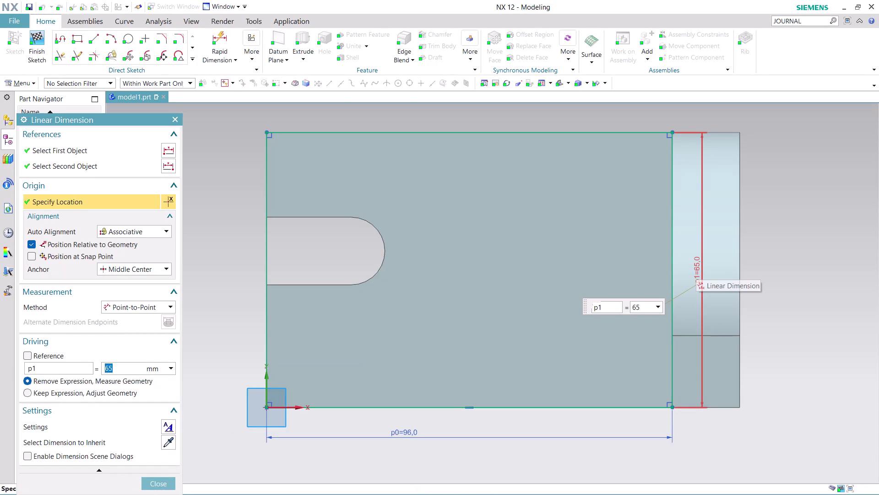
Change dimension p1 to 64 mm so the rectangle is 96 by 64 mm, and finish the sketch.
text(64)
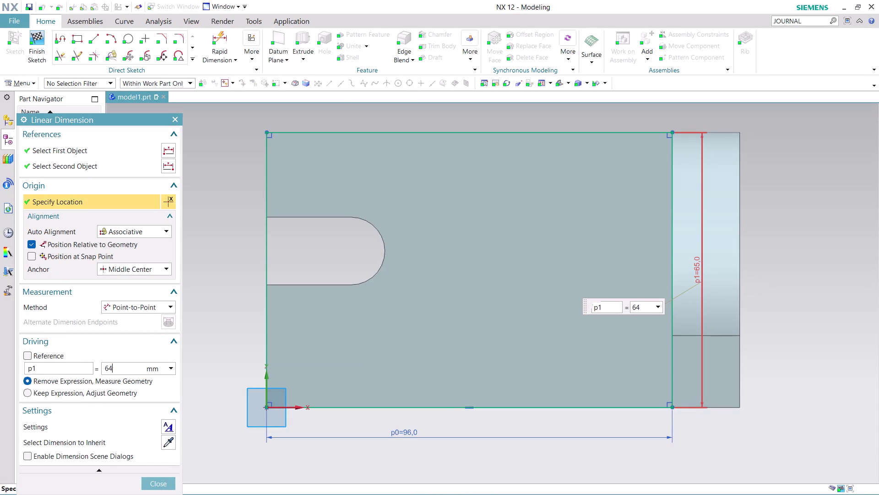
key(Return)
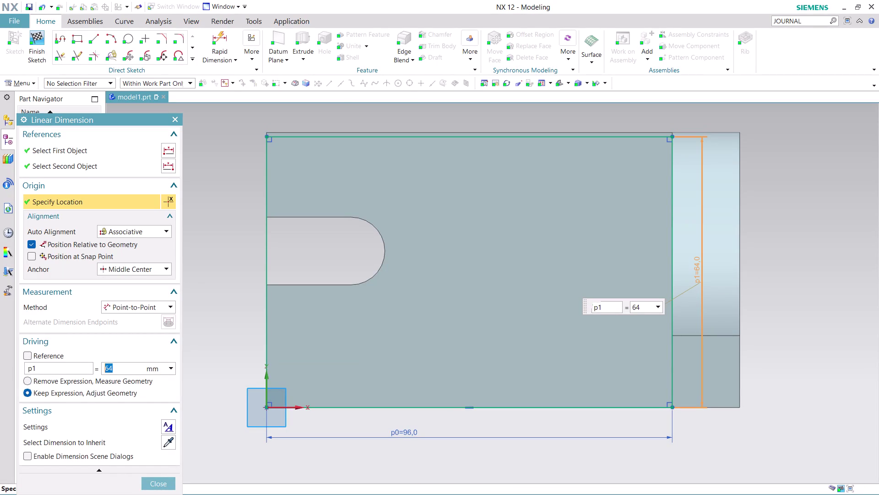
click(153, 484)
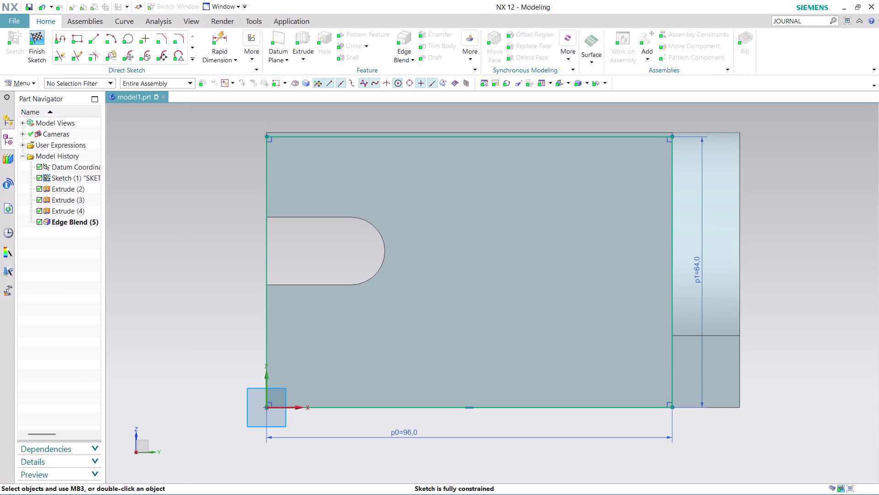
click(37, 48)
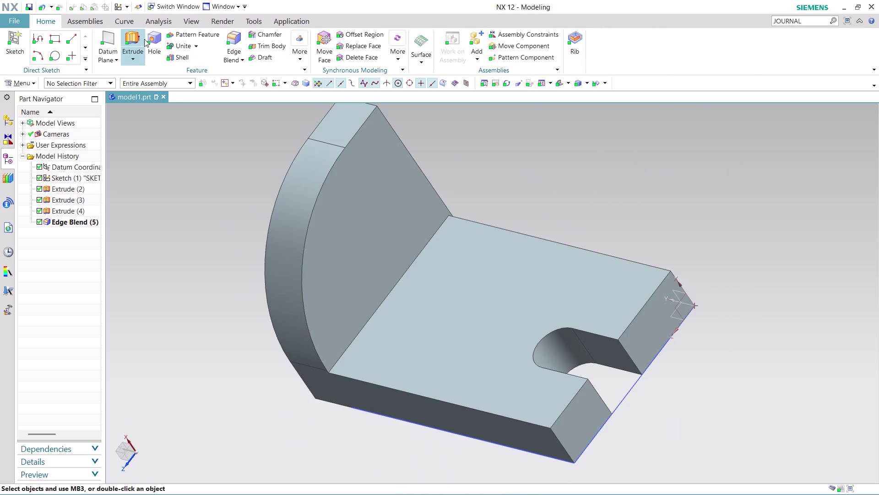
Start an Extrude and sketch on the bracket's top face, picked via QuickPick as Face of Extrude(2).
click(125, 39)
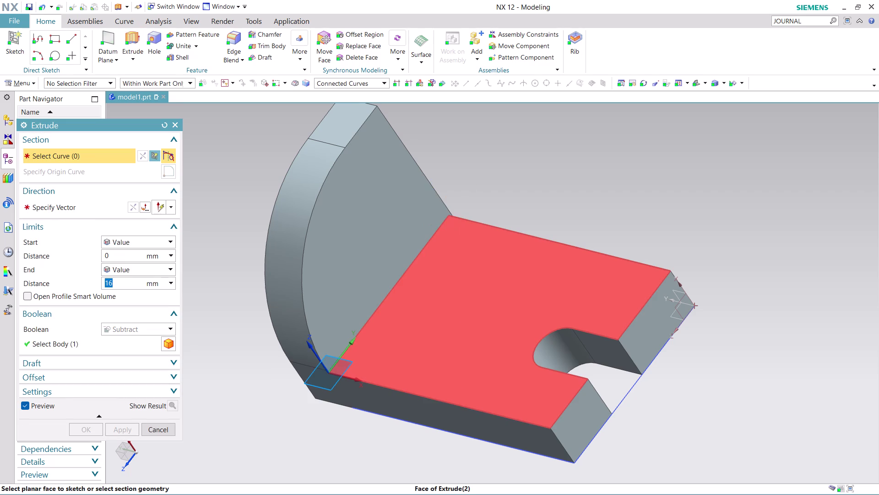
click(476, 329)
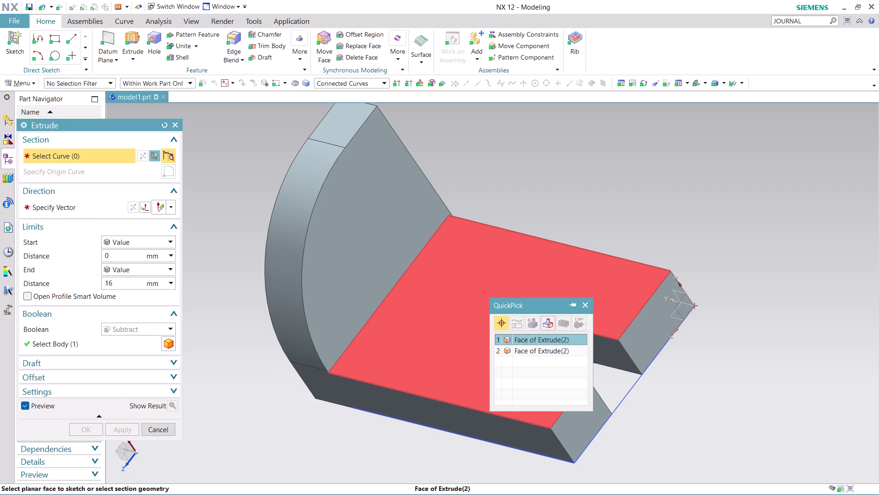
click(519, 339)
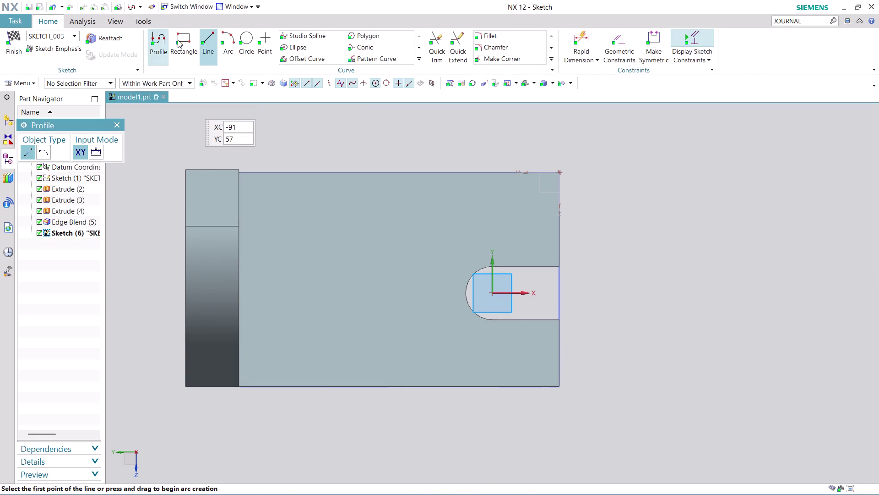
Draw a 39 by 40 mm rectangle from the face's top edge, then start dimensioning its bottom edge.
click(178, 40)
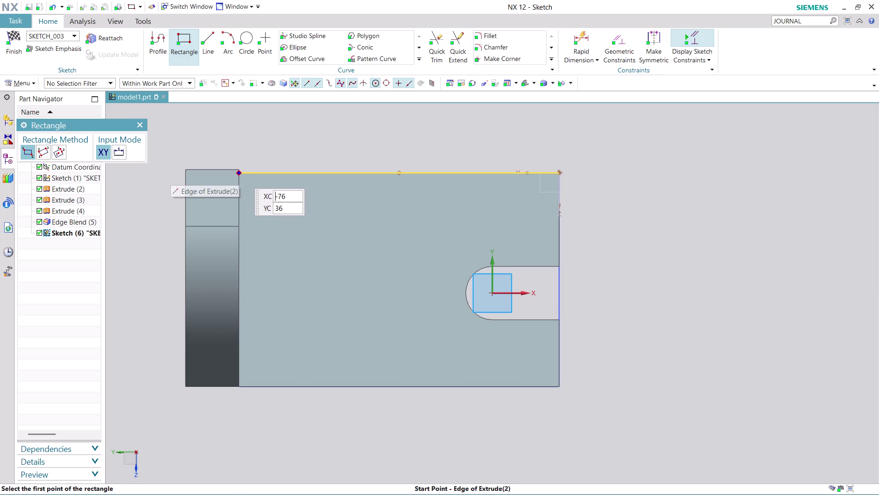
click(240, 173)
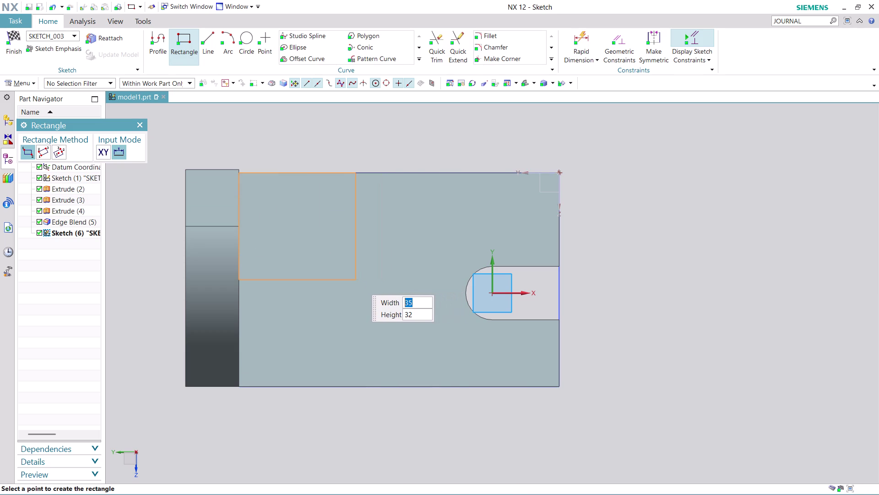
text(39)
key(Tab)
text(4)
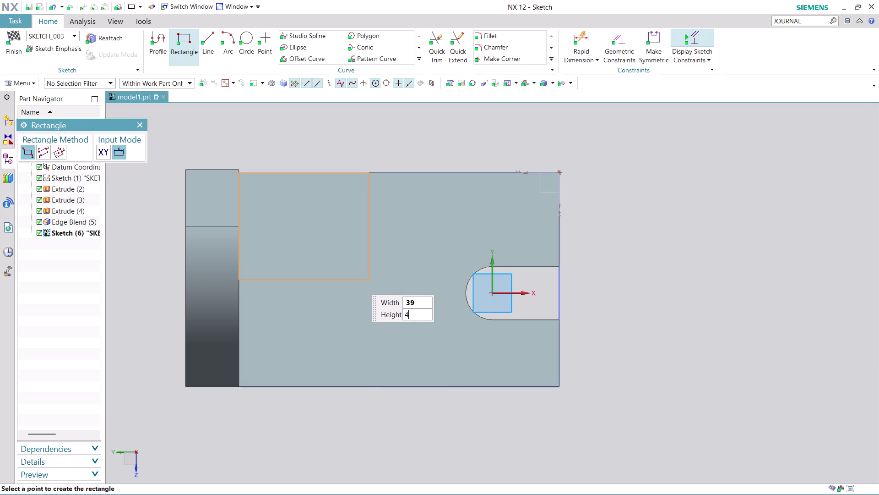
text(0)
key(Return)
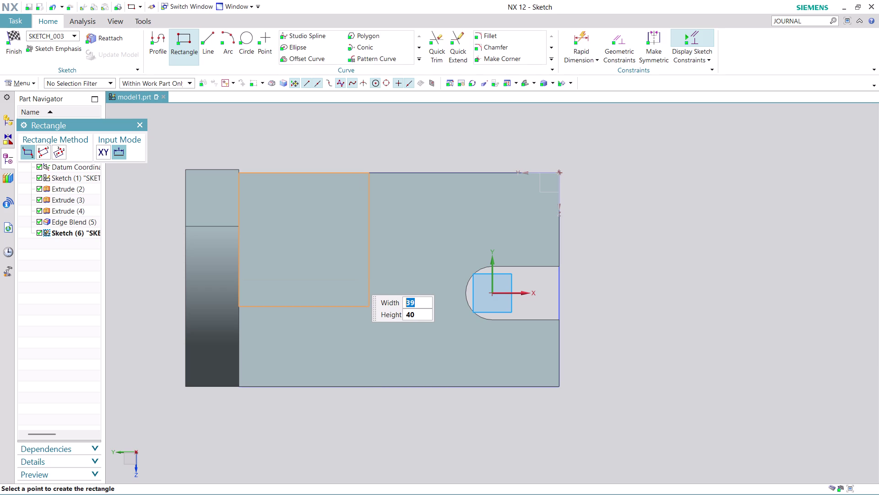
click(357, 280)
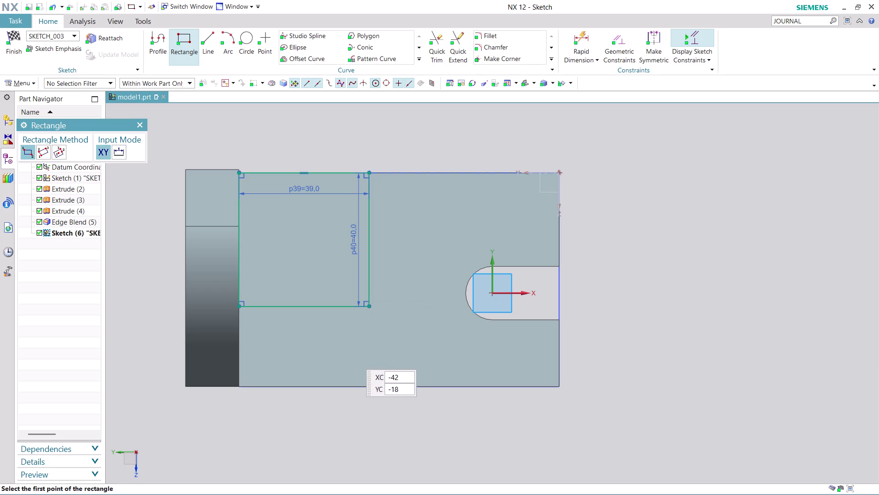
click(578, 32)
click(335, 306)
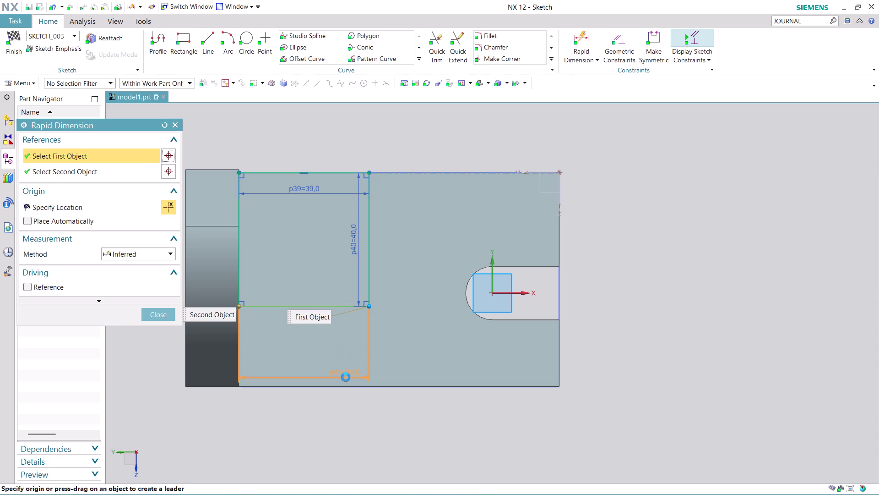
click(348, 385)
click(422, 349)
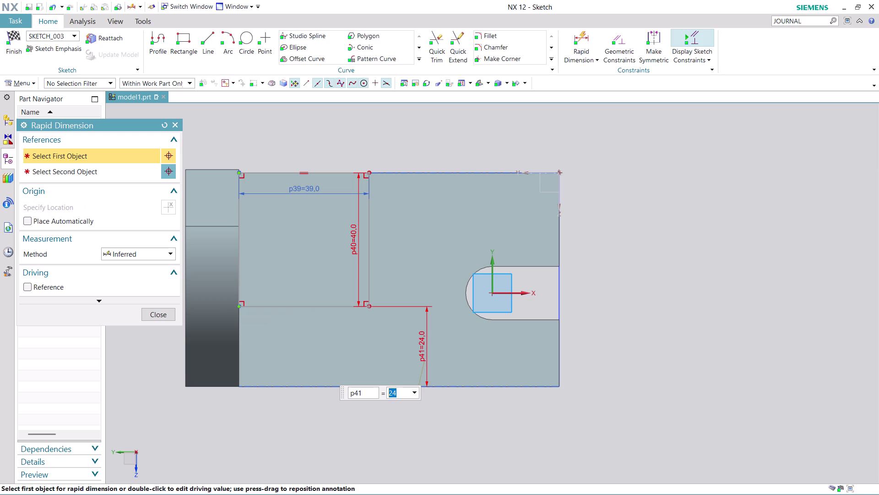
key(Escape)
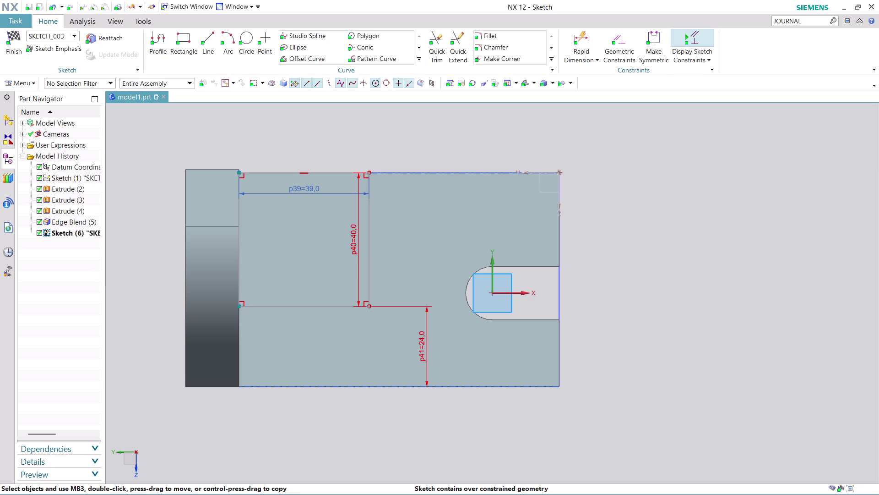
right_click(421, 349)
click(456, 308)
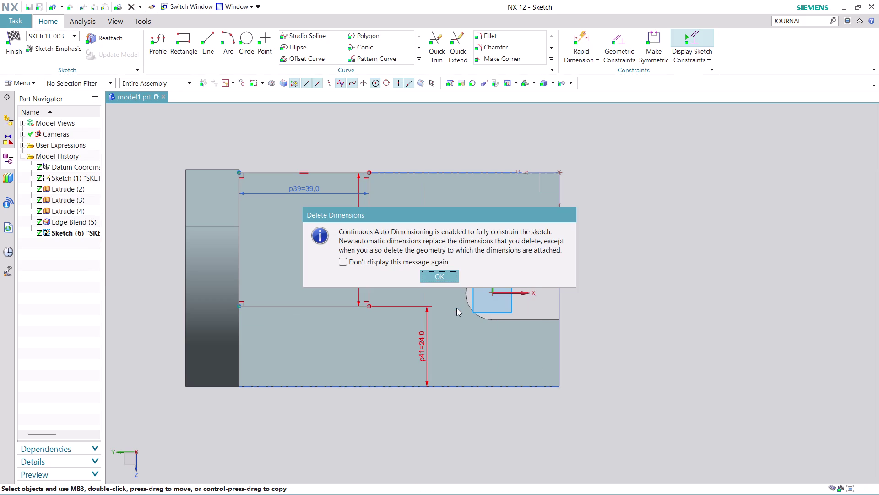
click(443, 276)
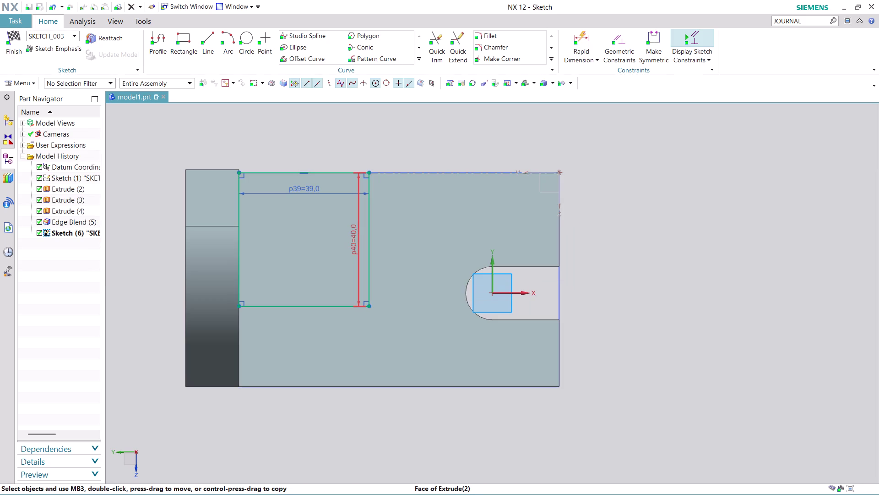
double_click(353, 236)
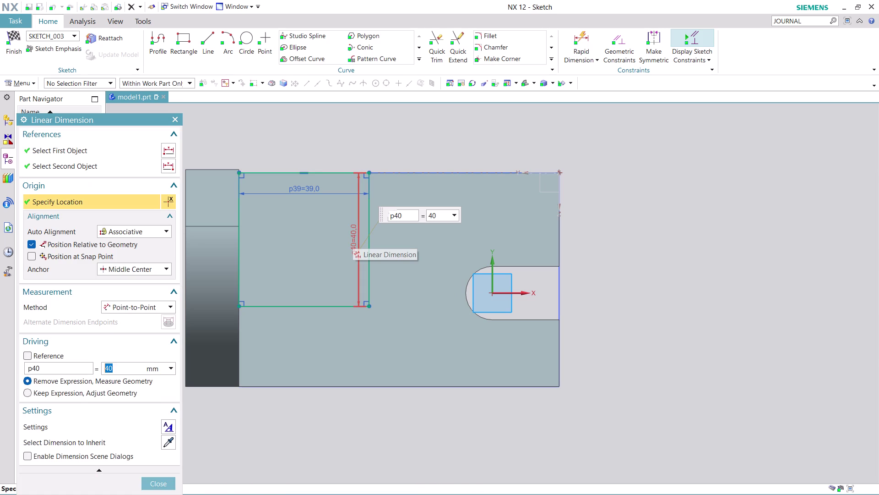
Change the rectangle height from 40 to 42 mm and finish the sketch, returning to Extrude.
text(42)
key(Return)
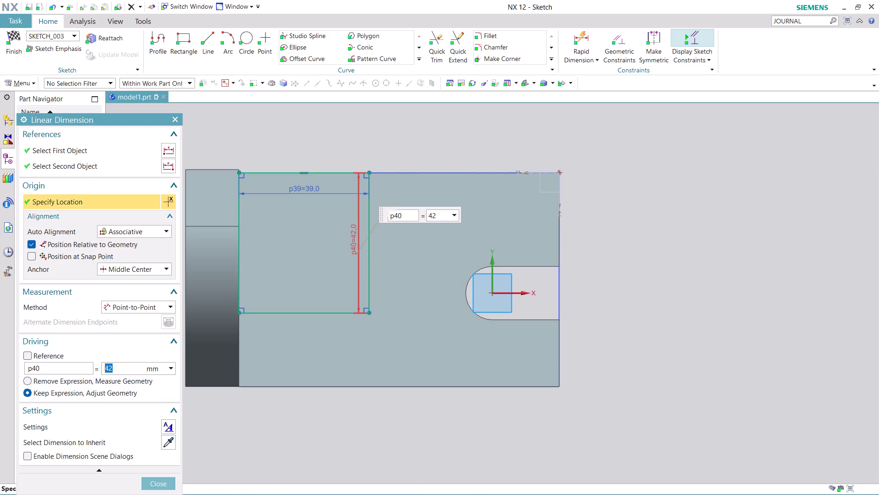
click(158, 482)
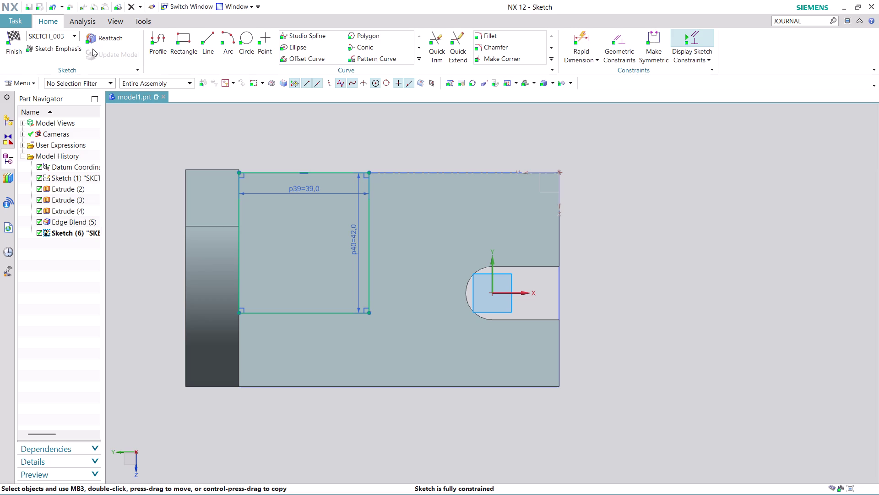
click(16, 47)
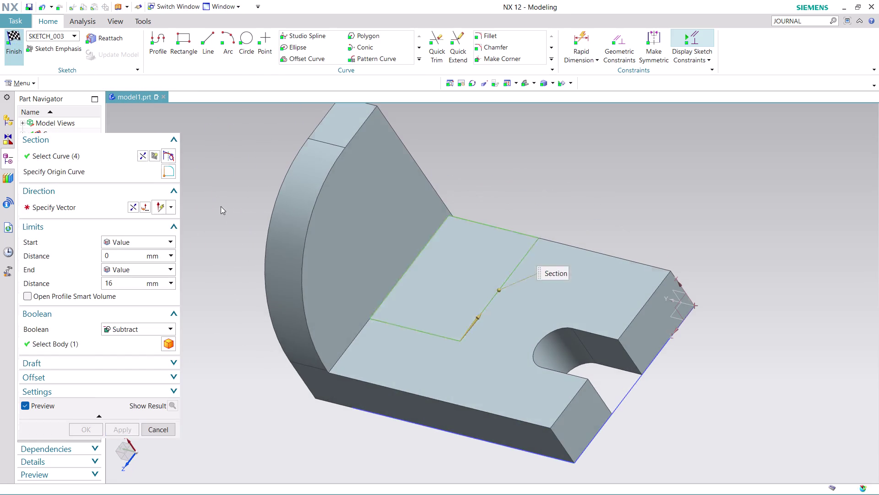